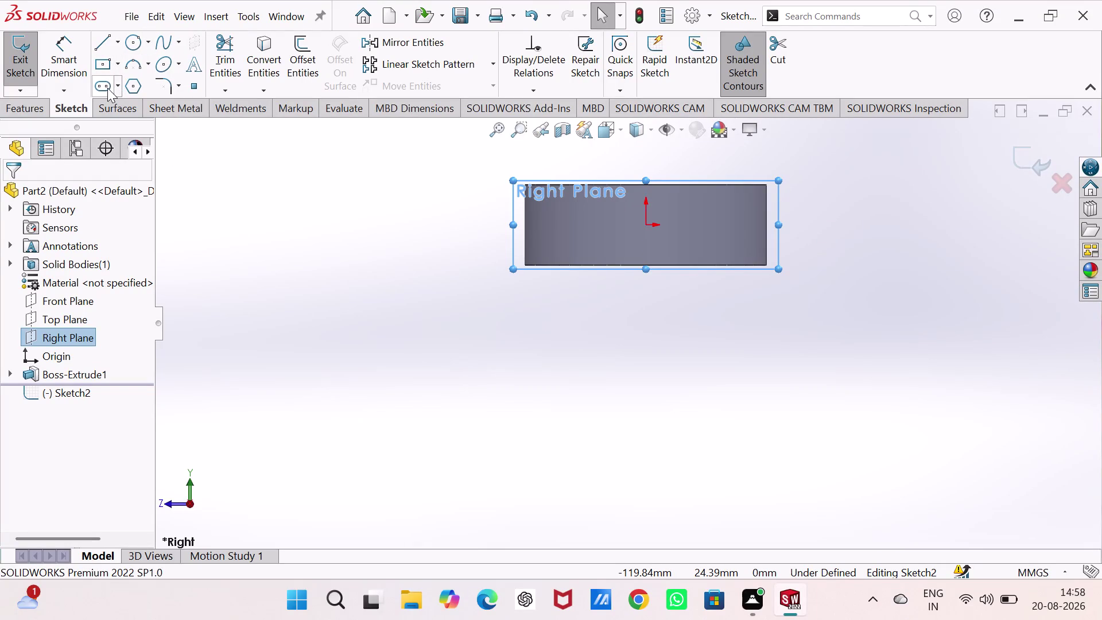
Draw an outer and a smaller inner circle sharing one centre, left of the extruded block.
click(134, 46)
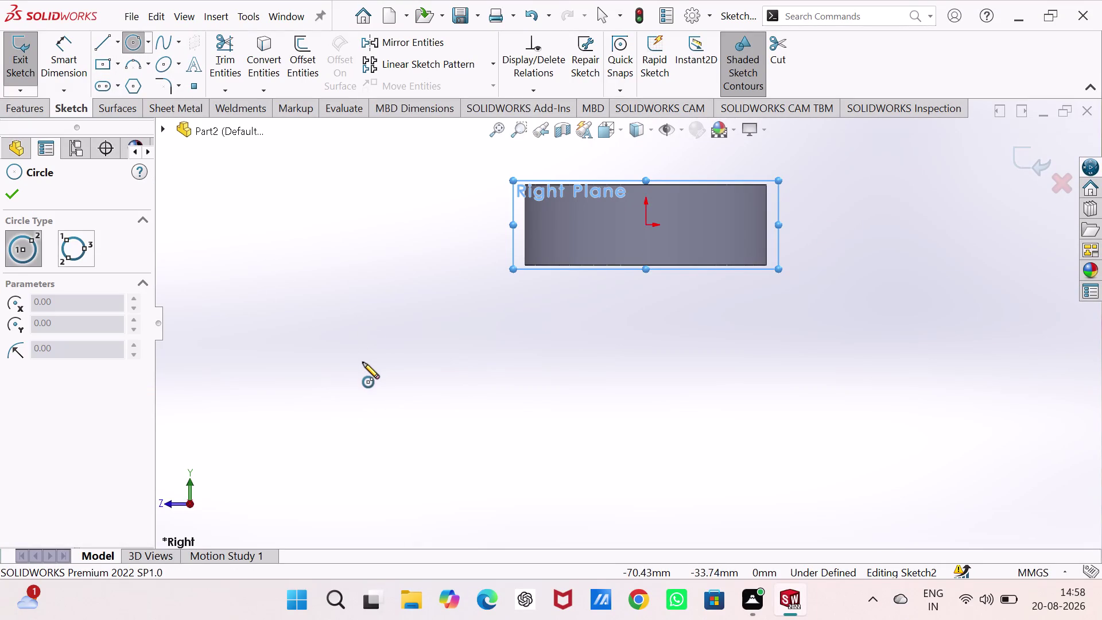
click(384, 328)
click(419, 397)
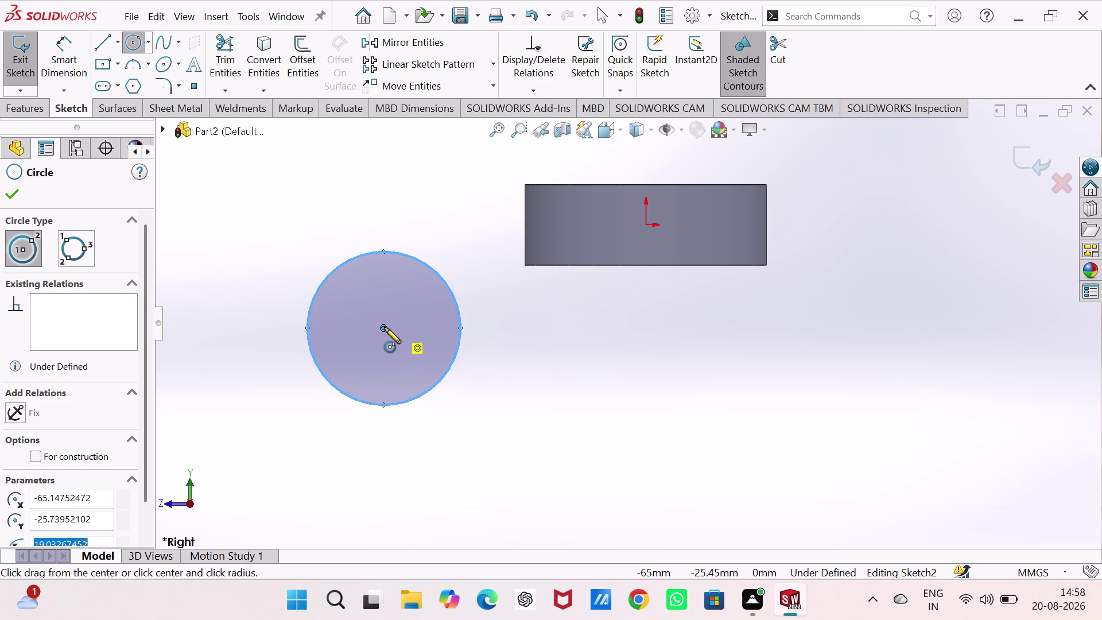
click(384, 327)
click(394, 355)
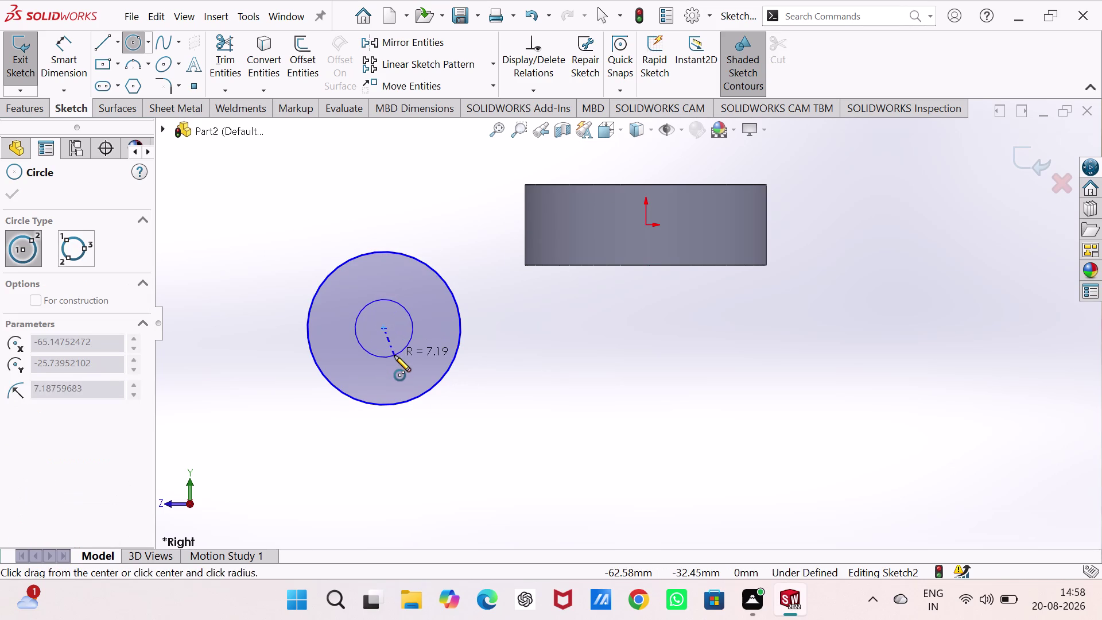
right_drag(484, 418, 483, 263)
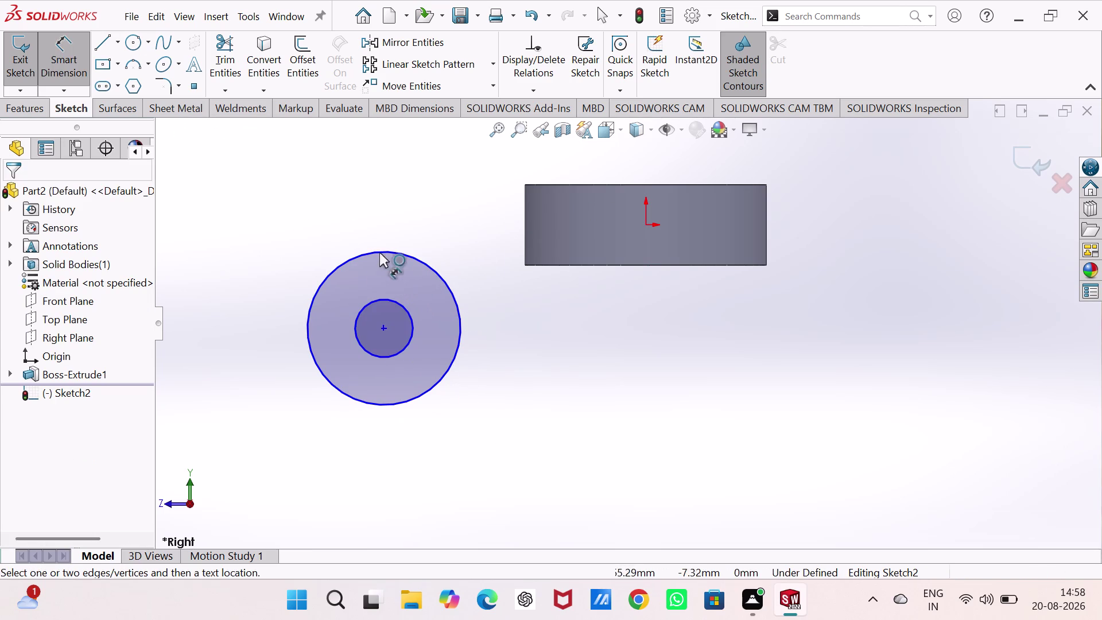
Dimension the inner circle to Ø20 mm and the outer circle to Ø30 mm.
click(366, 304)
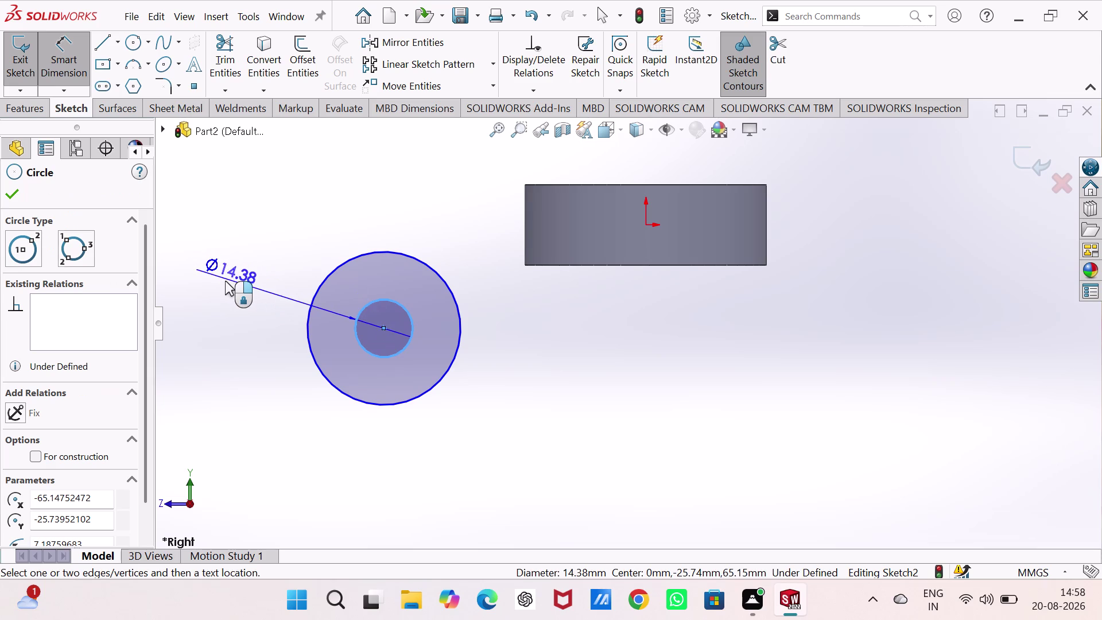
click(225, 281)
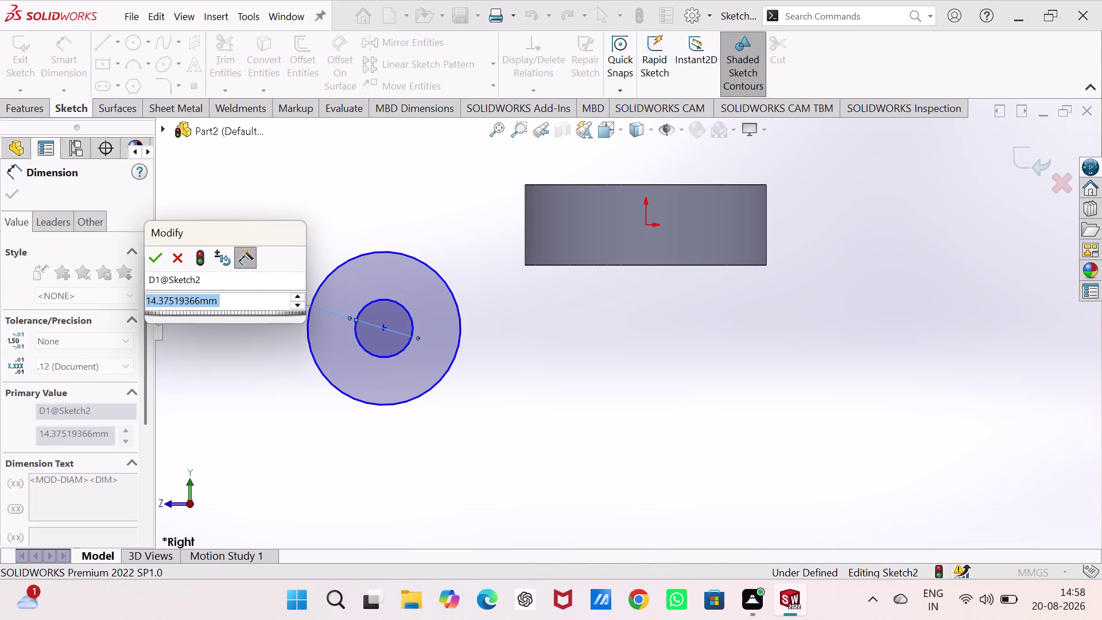
text(20)
key(Return)
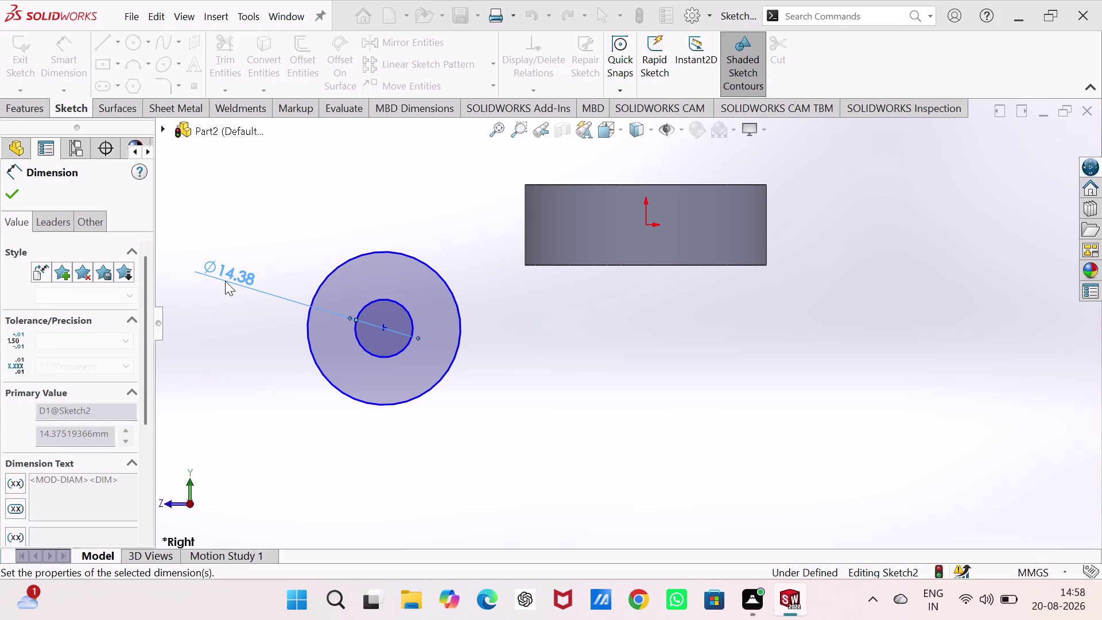
click(323, 283)
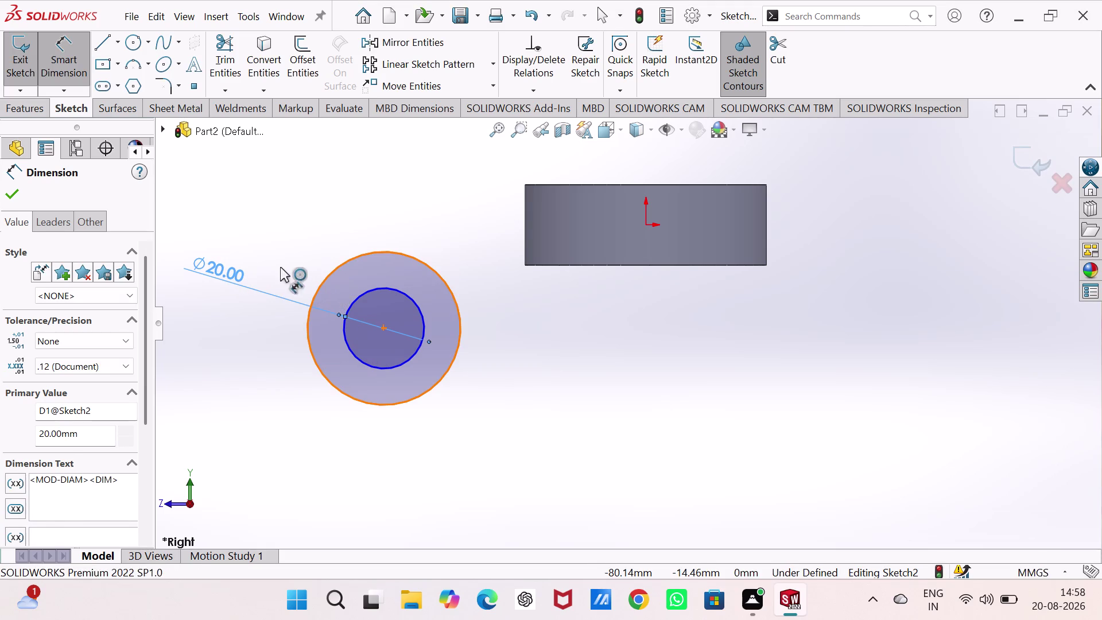
click(262, 238)
text(3)
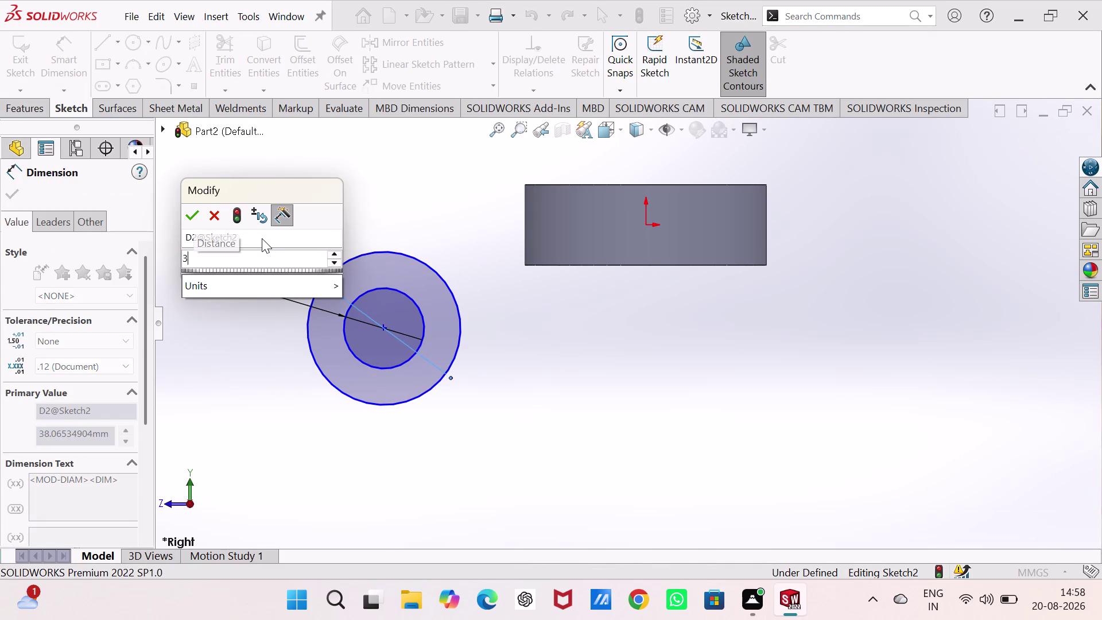
text(0)
key(Return)
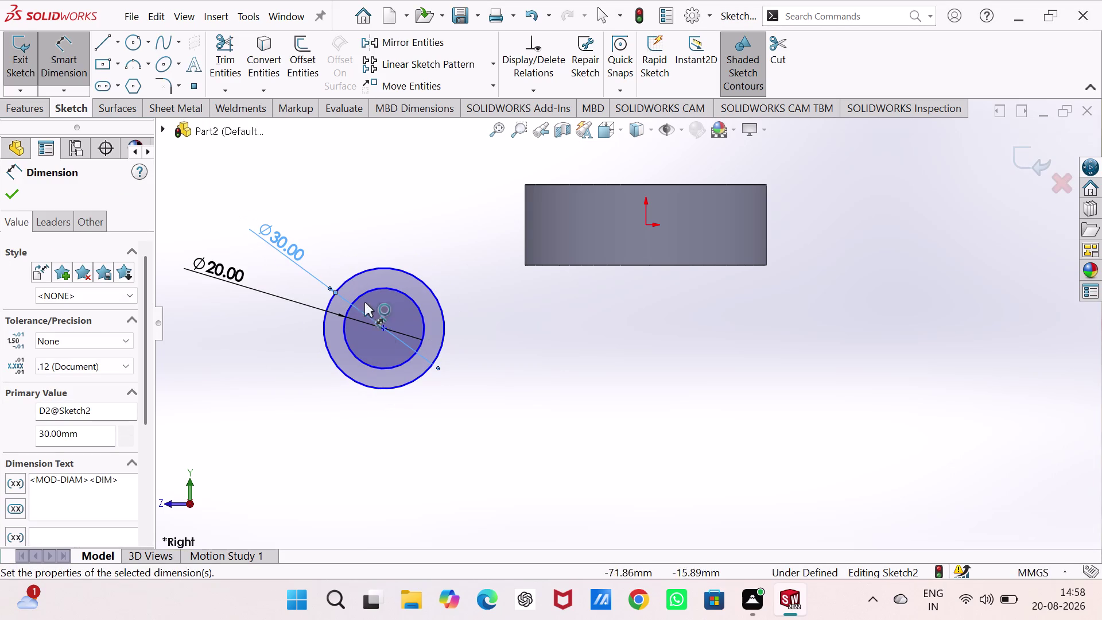
click(384, 329)
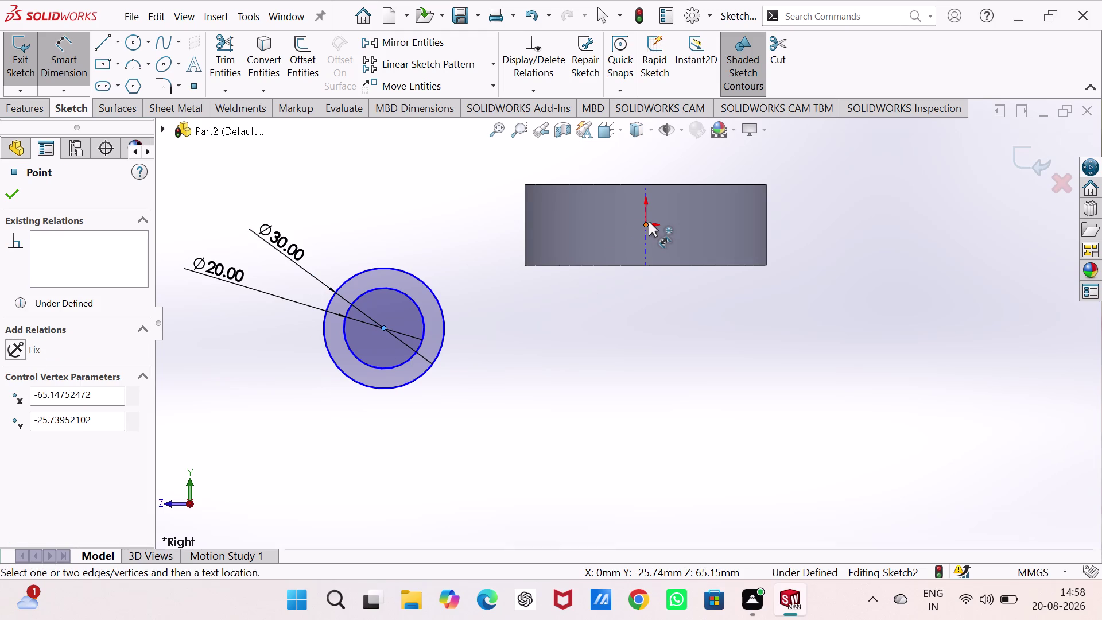
Add a 110 mm horizontal dimension from the circles' centre to the origin, placed below.
click(646, 223)
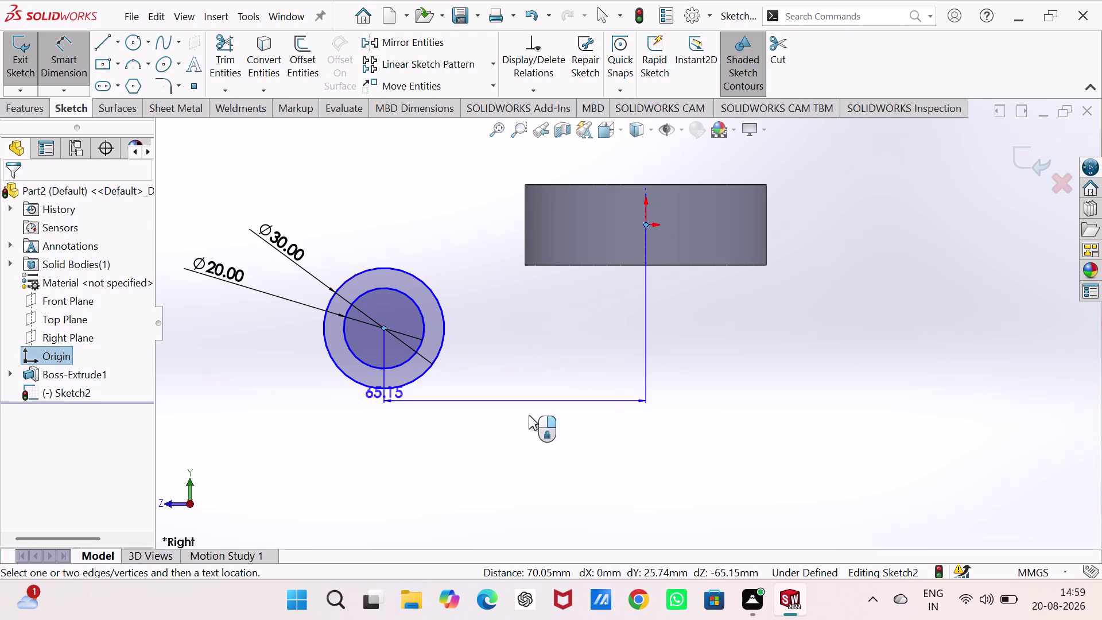
click(488, 456)
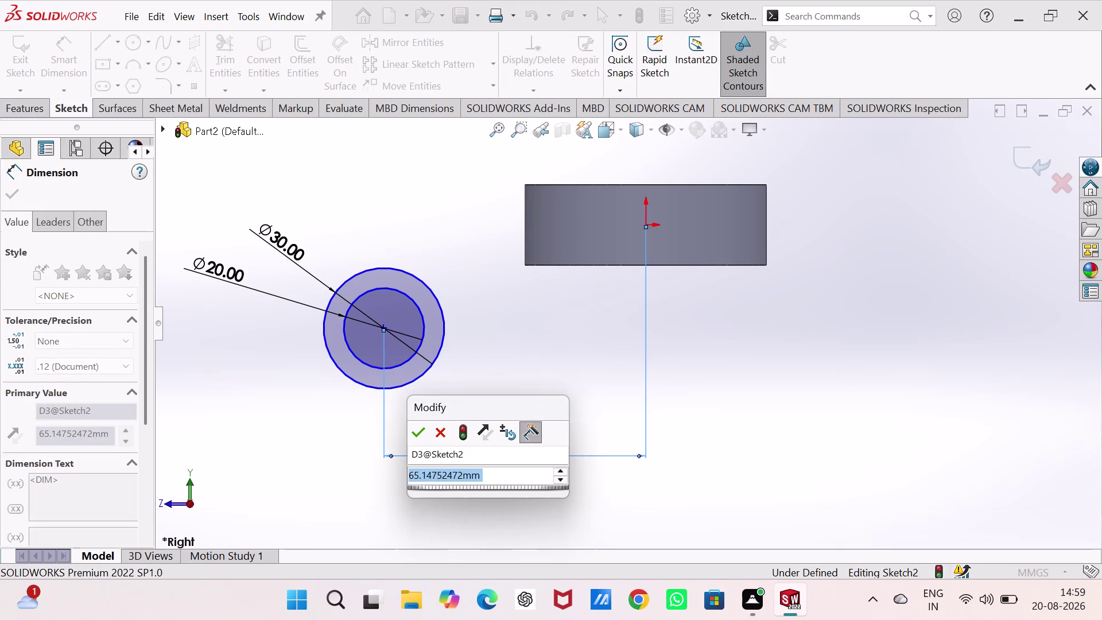
key(1)
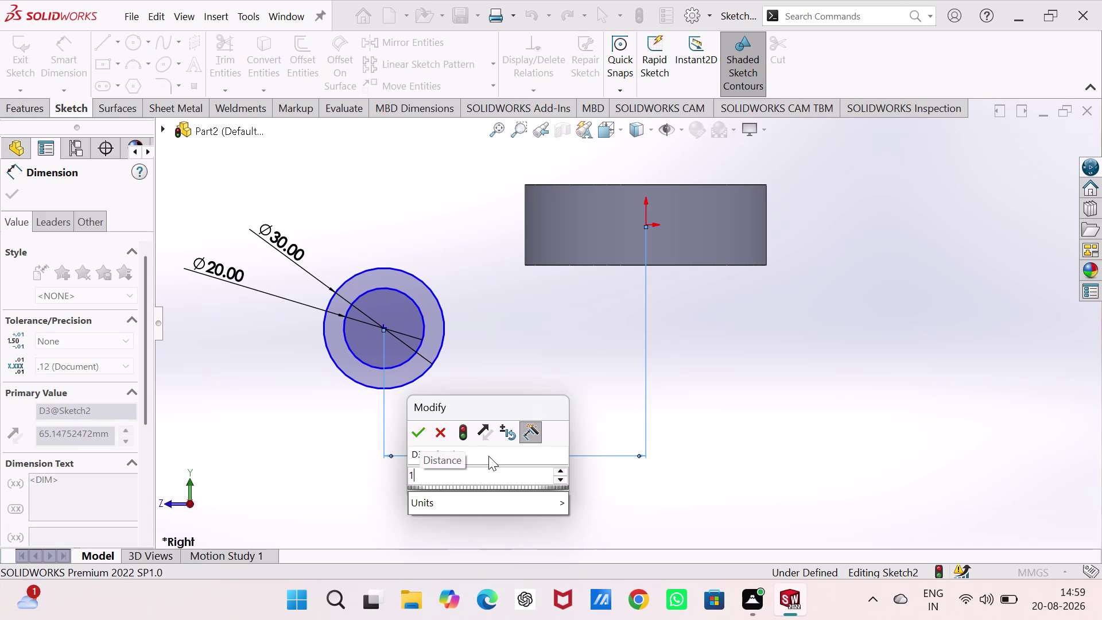
text(10)
key(Return)
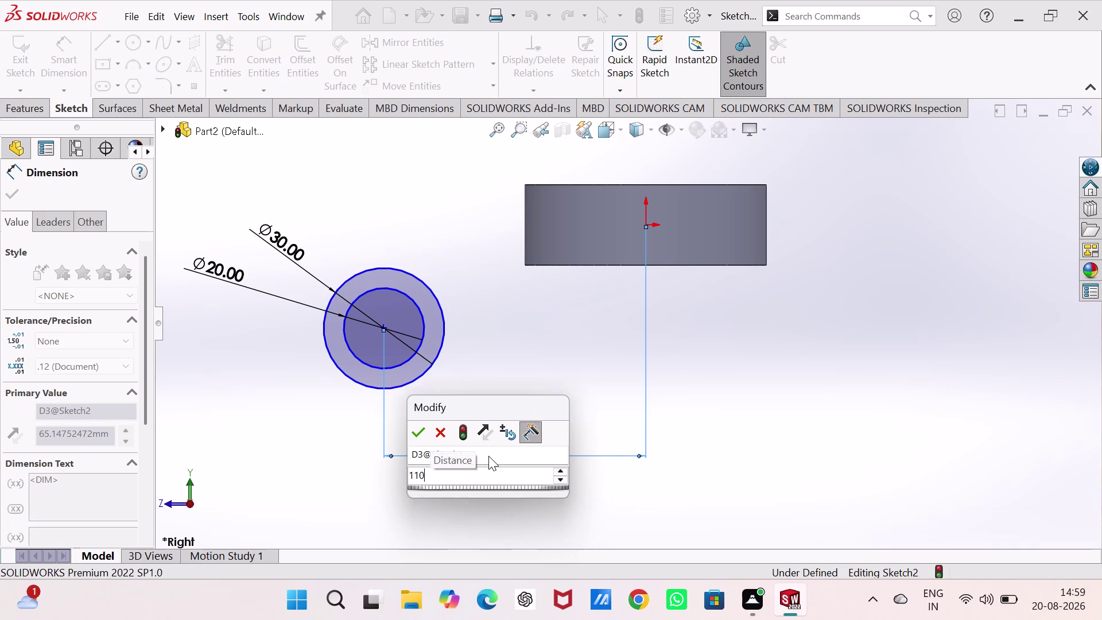
scroll(up, 3)
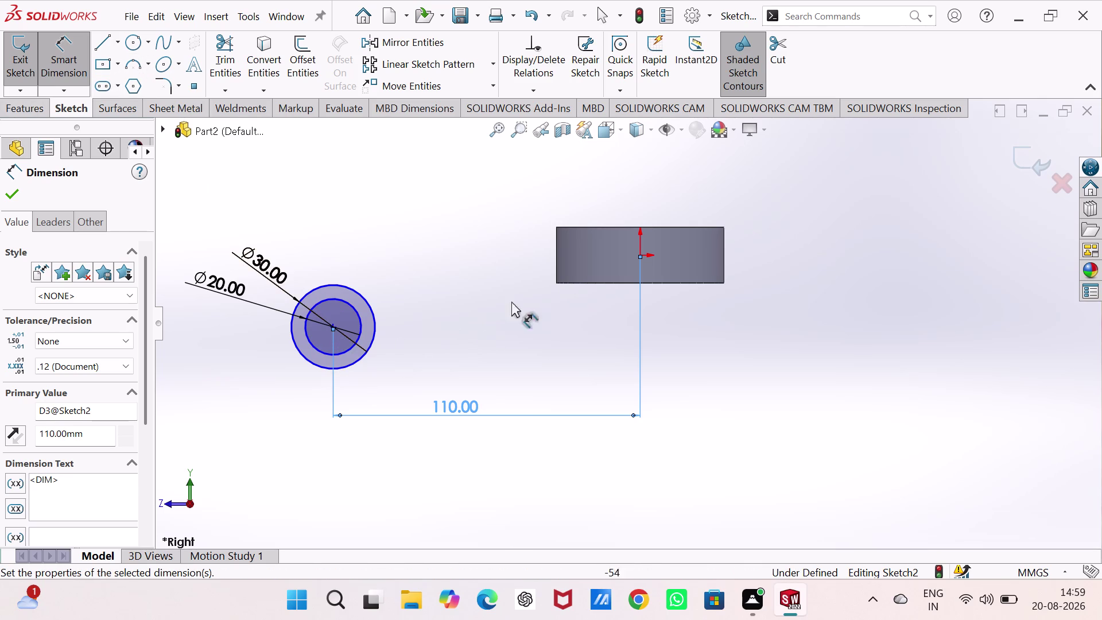
Accept the 110 mm dimension and close the Dimension PropertyManager.
click(640, 252)
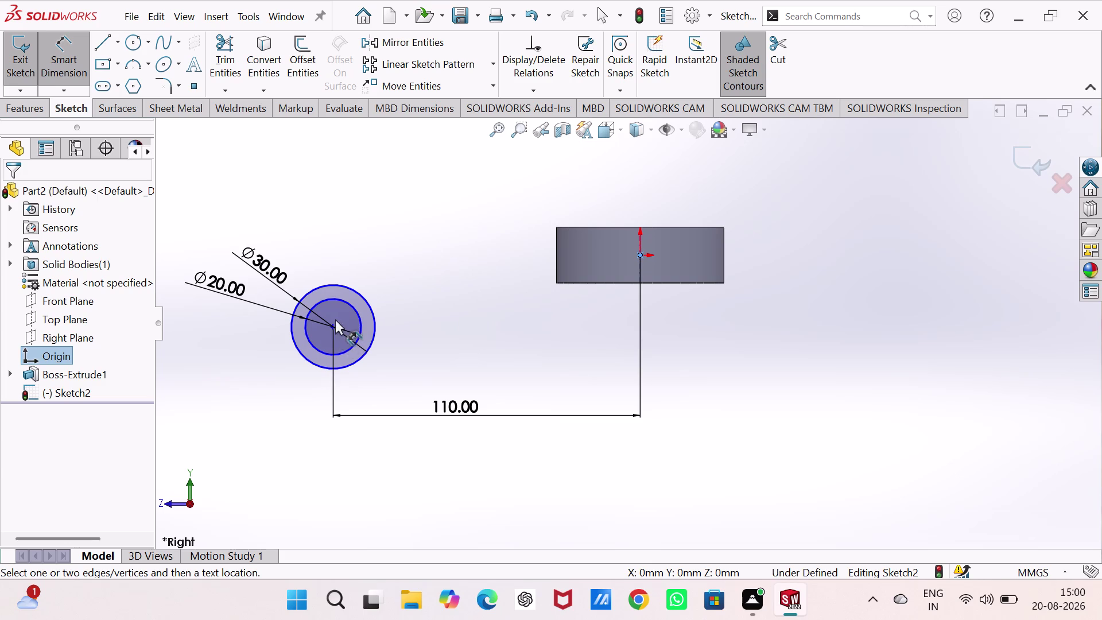
click(639, 251)
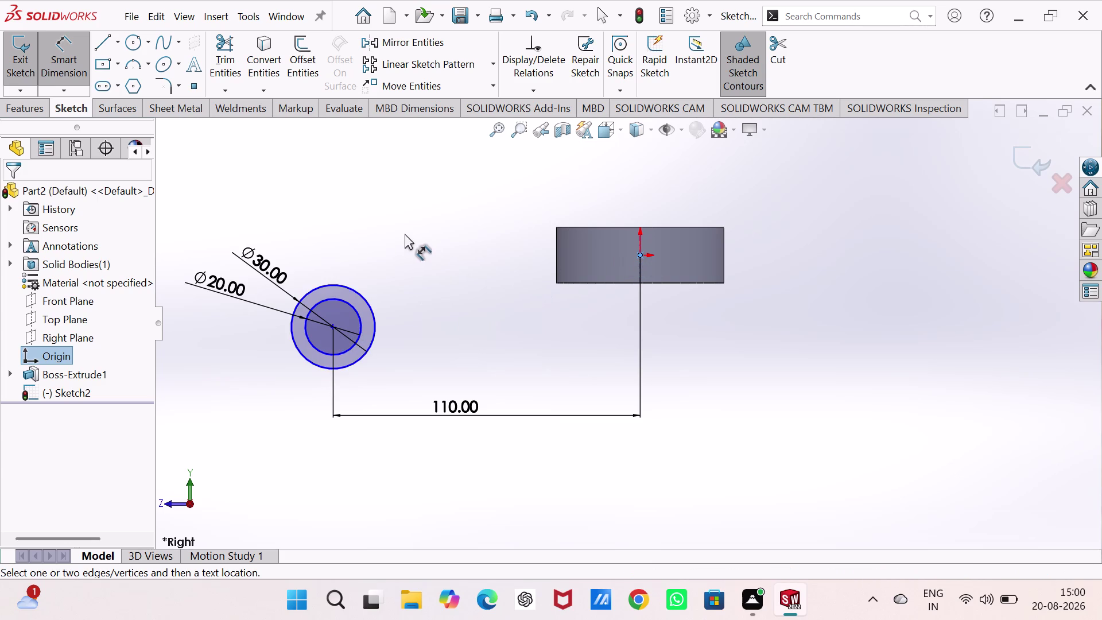